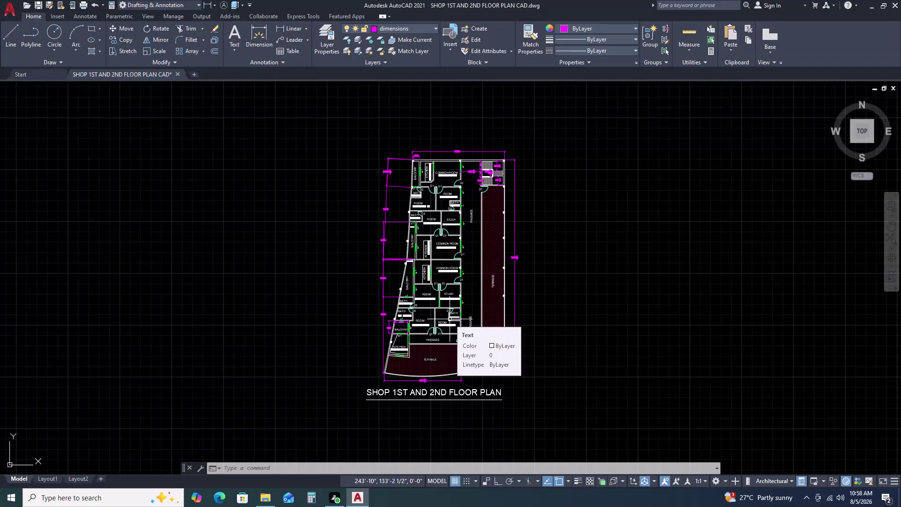
Set up a plot using the DWG To PDF.pc3 plotter with Window as the plot area.
key(ctrl+p)
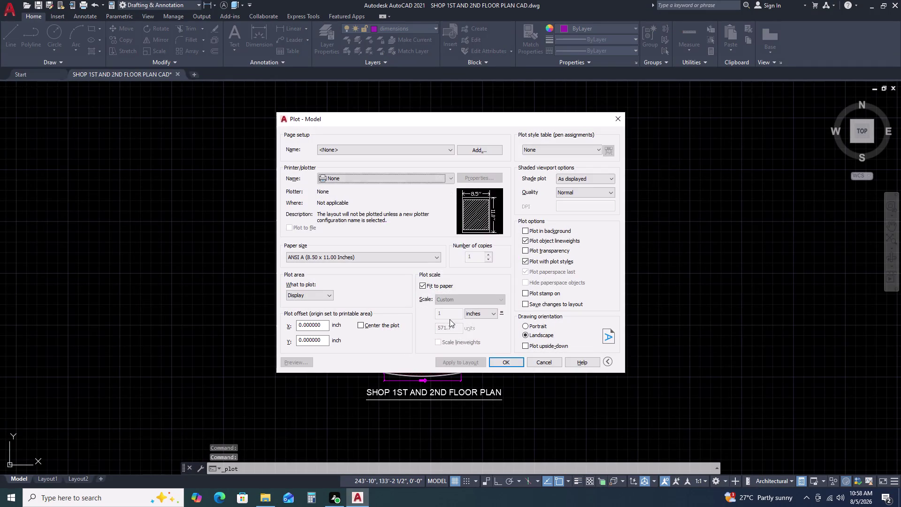
click(449, 178)
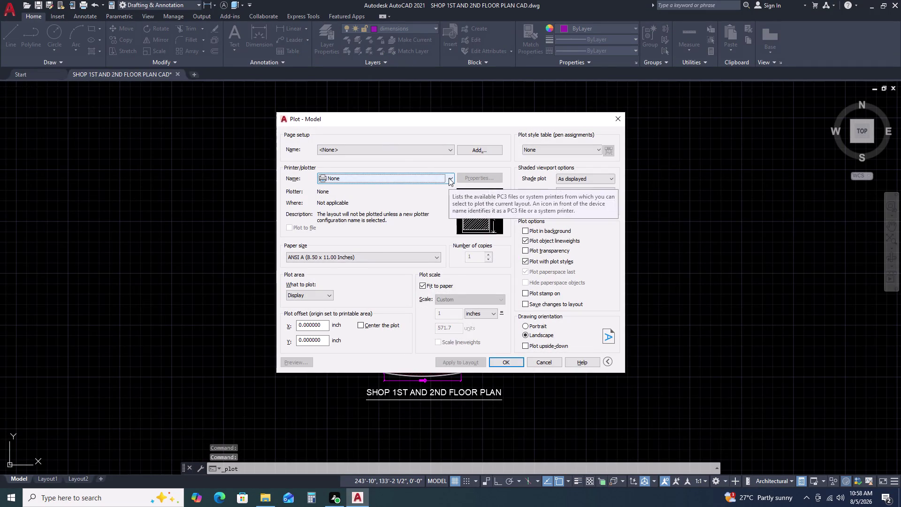
click(367, 288)
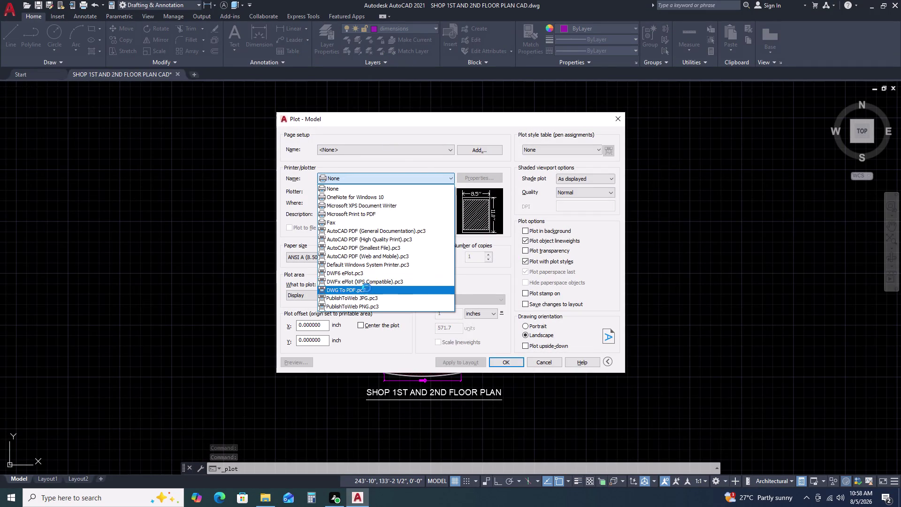
click(314, 295)
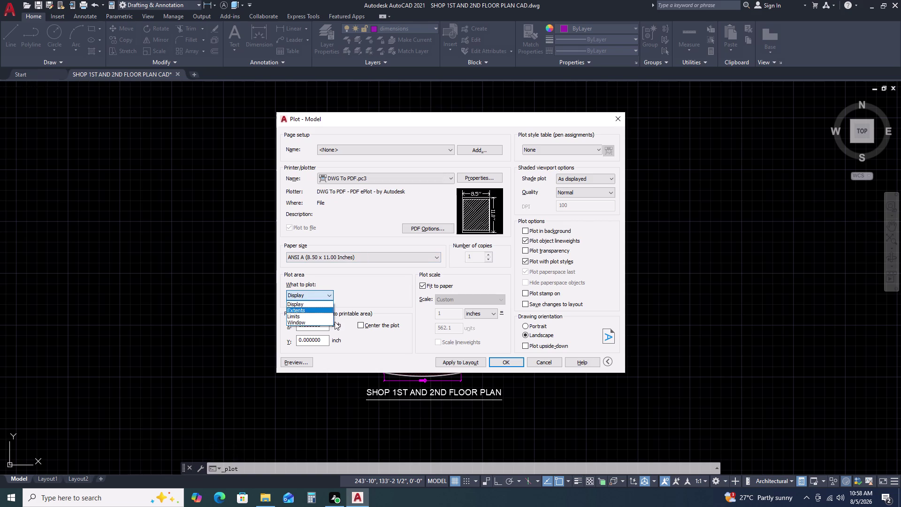
click(307, 324)
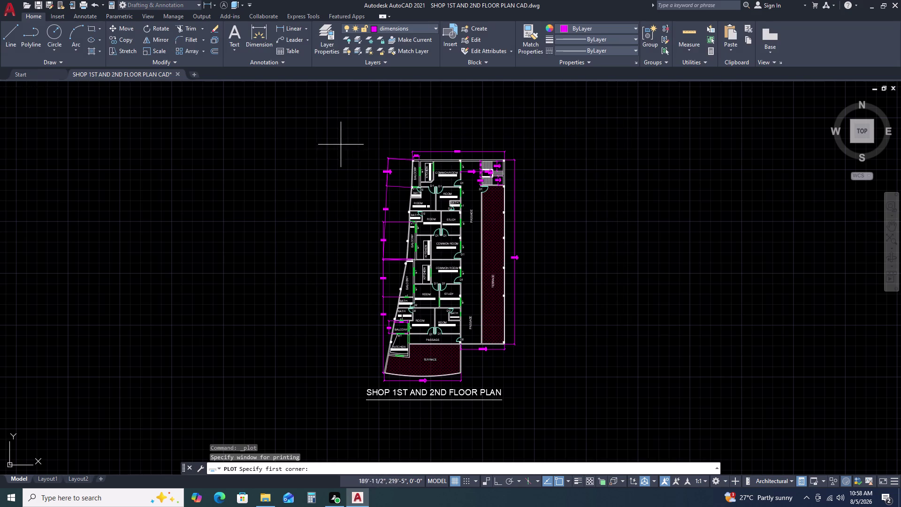
Frame the floor plan and its title in the plot window and confirm the plot.
drag(333, 138, 486, 396)
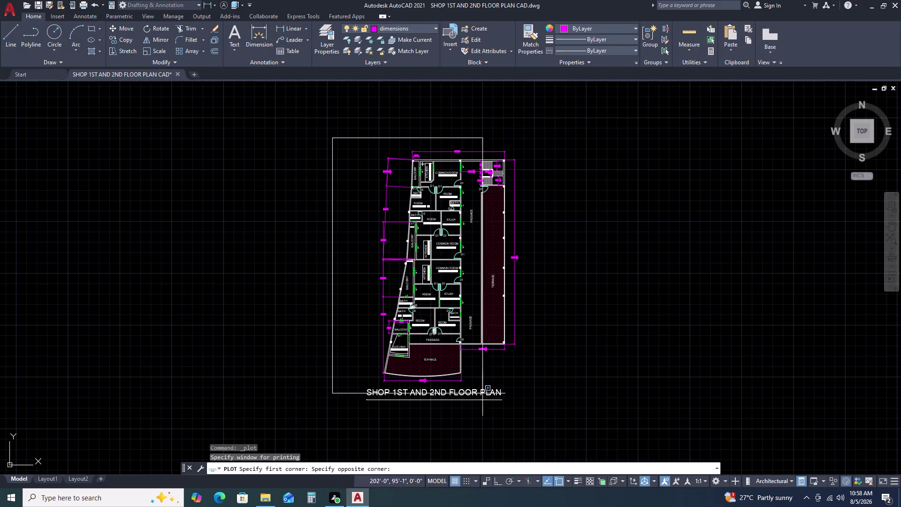
drag(485, 396, 538, 418)
click(549, 420)
click(553, 420)
right_click(556, 420)
click(555, 420)
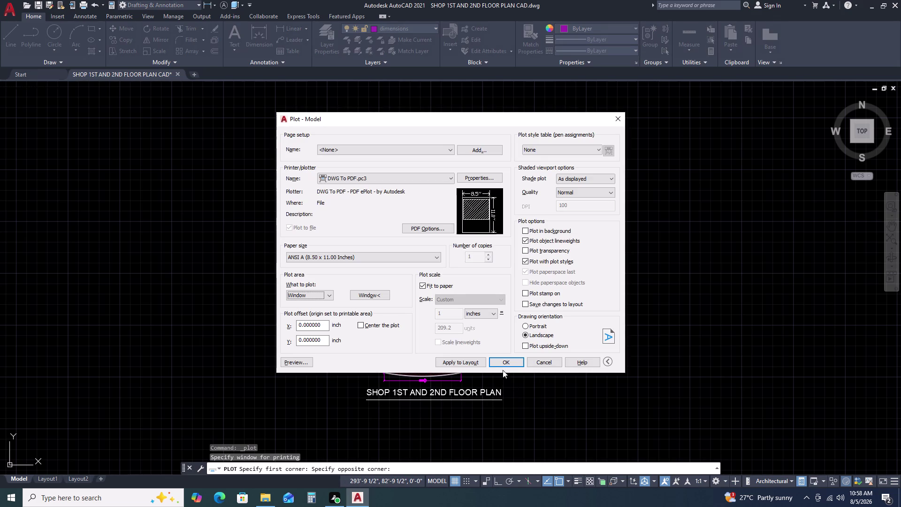
click(506, 362)
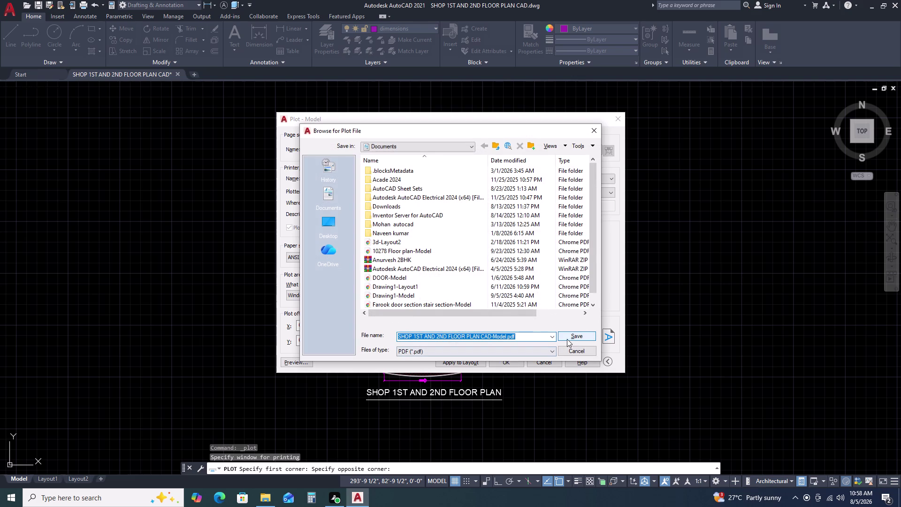
Save the plotted PDF to the Desktop, then close the PDF viewer.
click(436, 148)
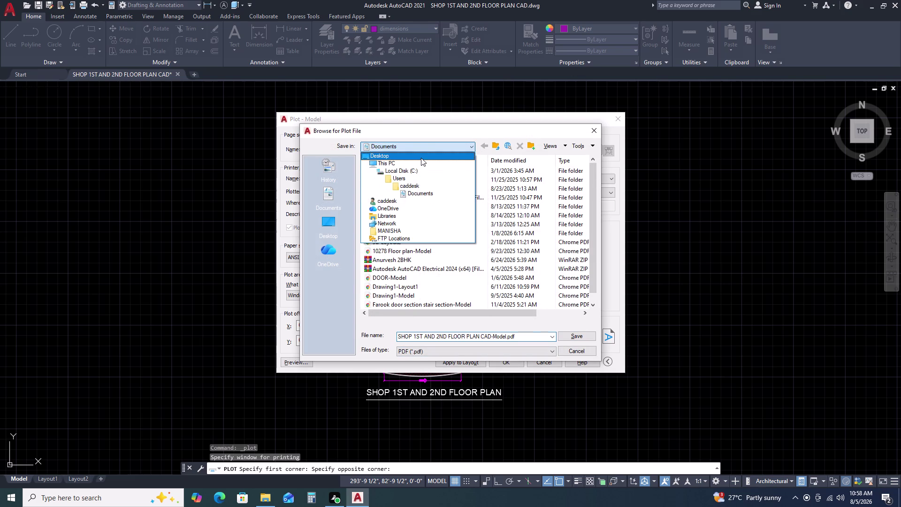
click(419, 159)
click(575, 333)
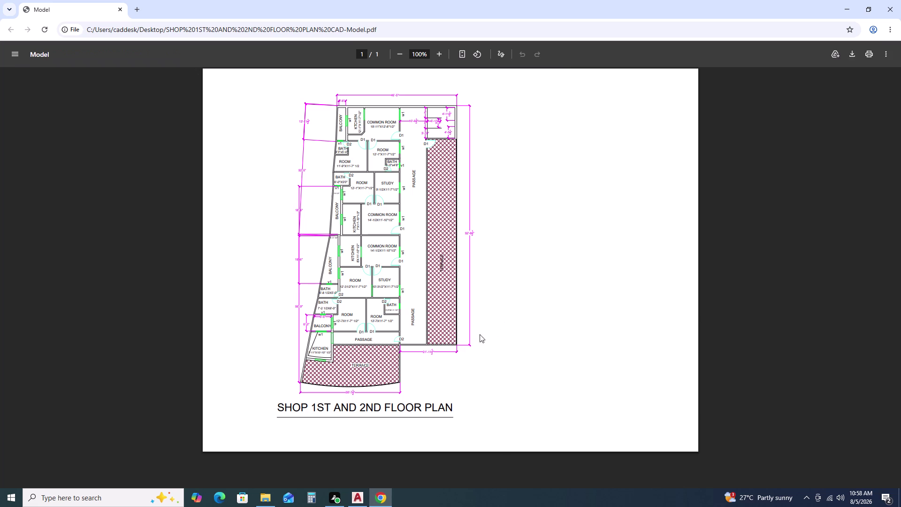
click(851, 8)
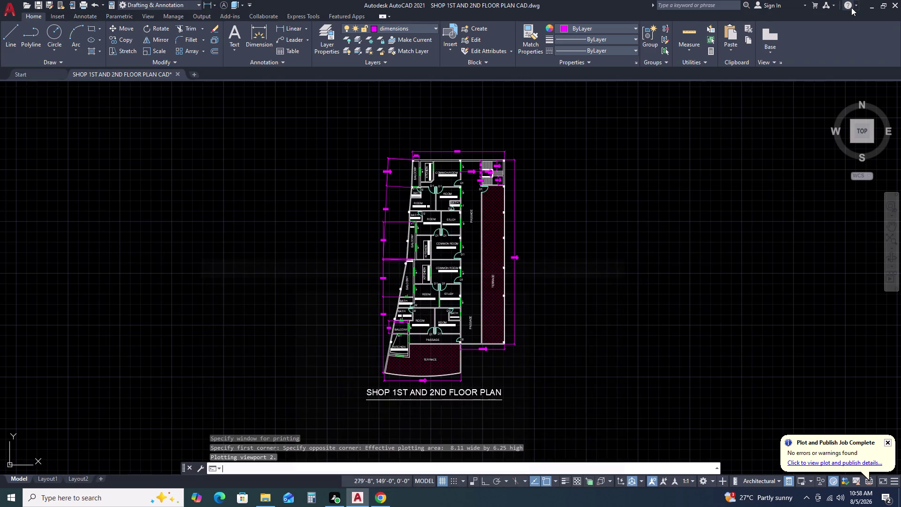
click(870, 6)
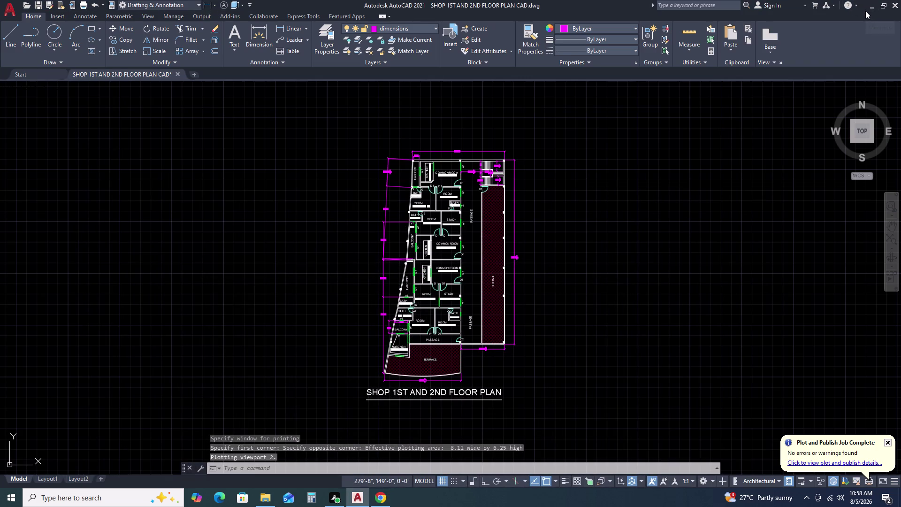